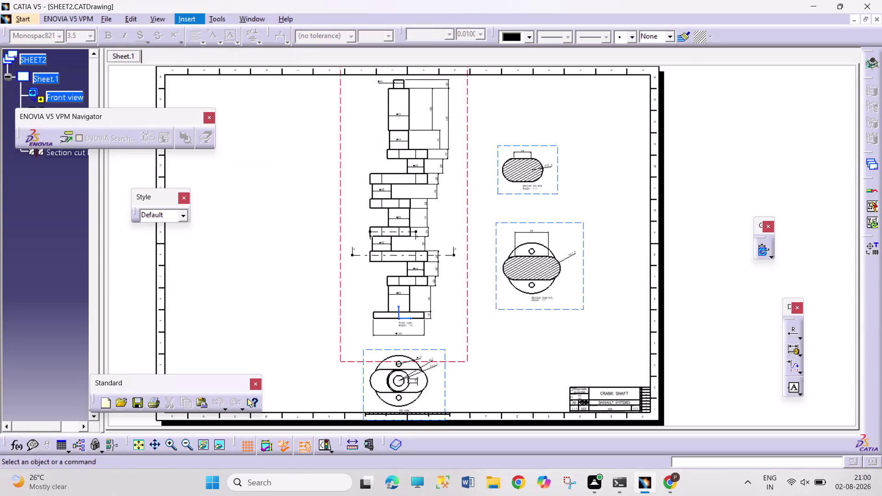
Drag several selection boxes and click around one area of the crankshaft drawing sheet.
drag(712, 92, 742, 168)
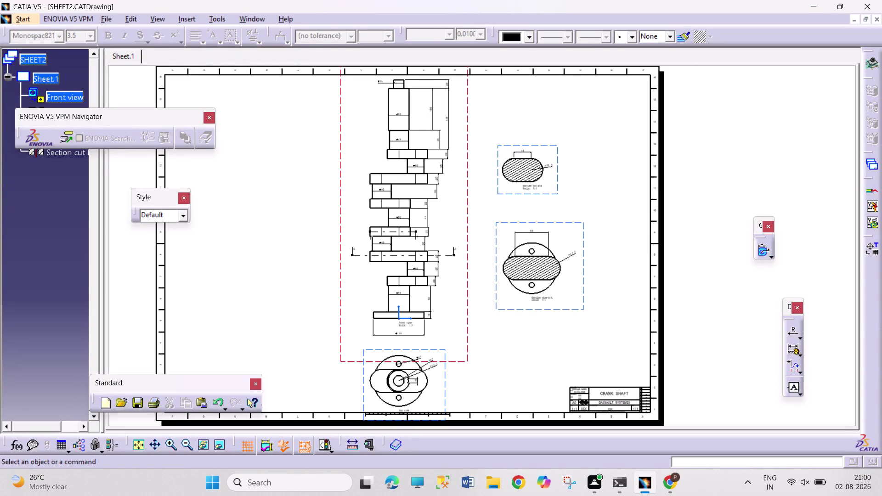
drag(713, 104, 763, 159)
drag(715, 102, 771, 172)
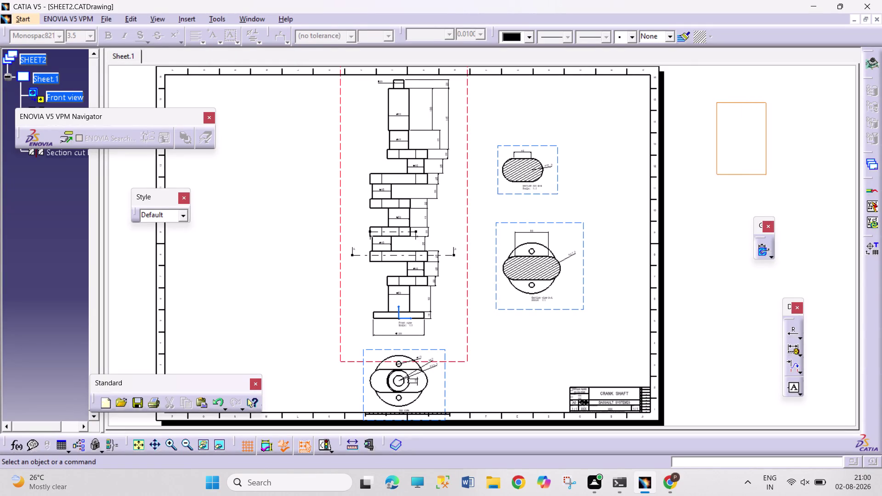
drag(722, 108, 772, 167)
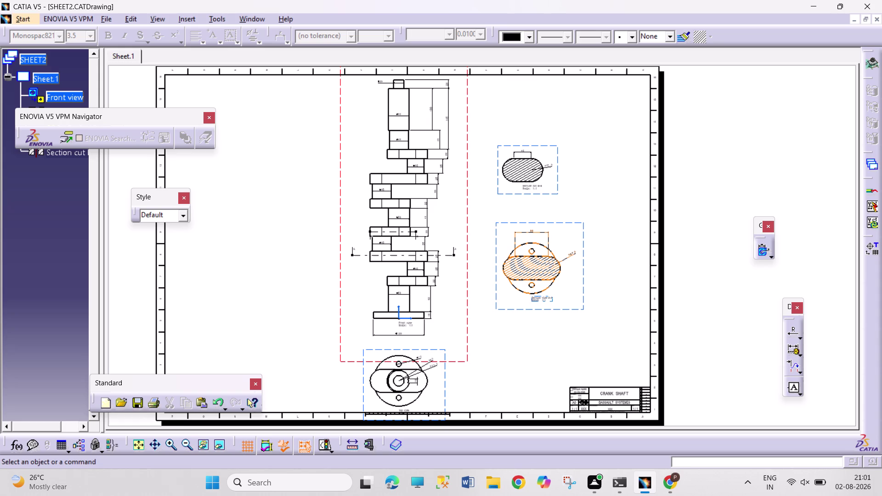
drag(710, 96, 794, 154)
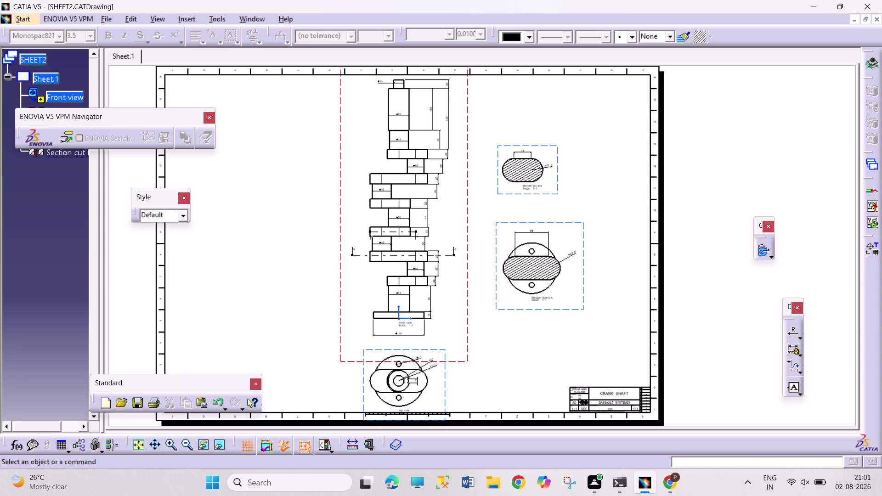
click(755, 147)
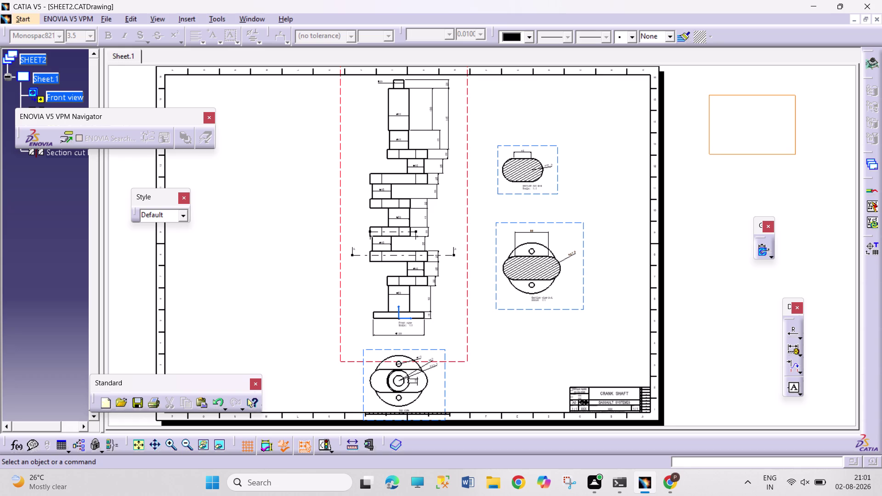
click(717, 119)
click(748, 120)
click(606, 125)
drag(608, 117, 645, 157)
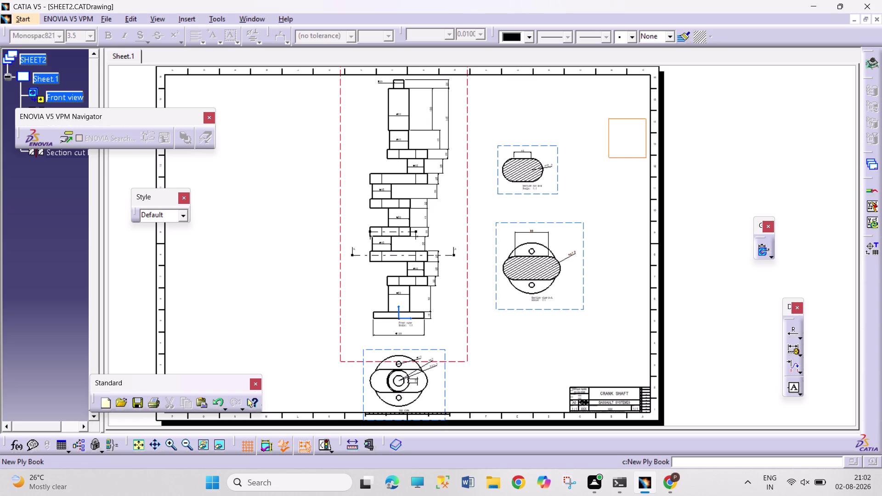
drag(726, 123, 739, 167)
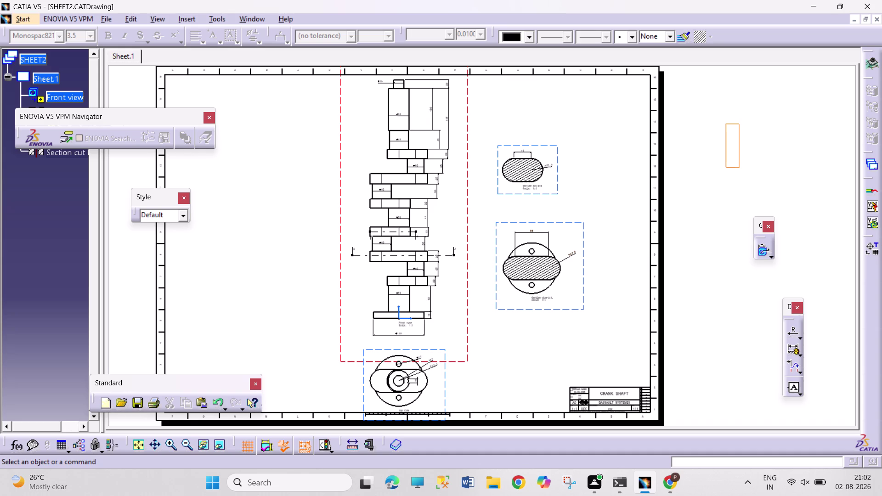
click(818, 148)
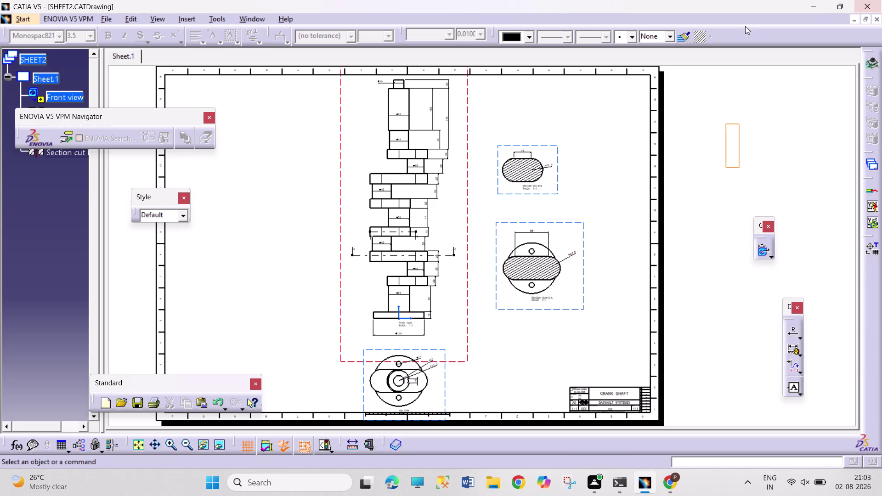
Sweep a final burst of selection boxes over the sheet, then switch to File Explorer.
drag(740, 113, 751, 181)
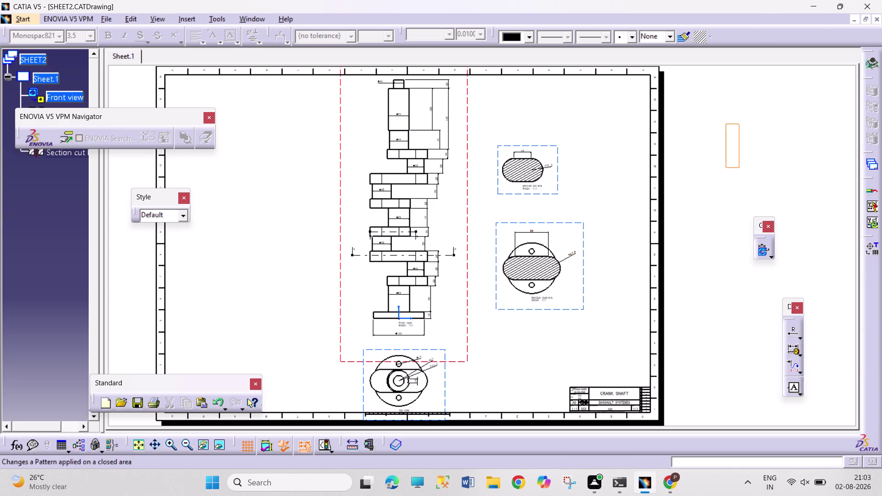
drag(751, 181, 773, 179)
drag(719, 119, 817, 175)
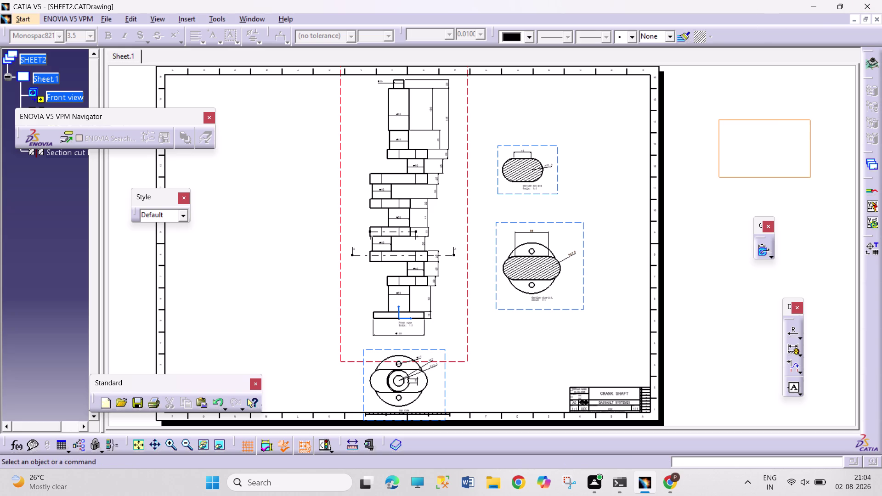
drag(724, 116, 797, 182)
drag(730, 114, 801, 173)
drag(711, 136, 759, 166)
drag(697, 125, 714, 165)
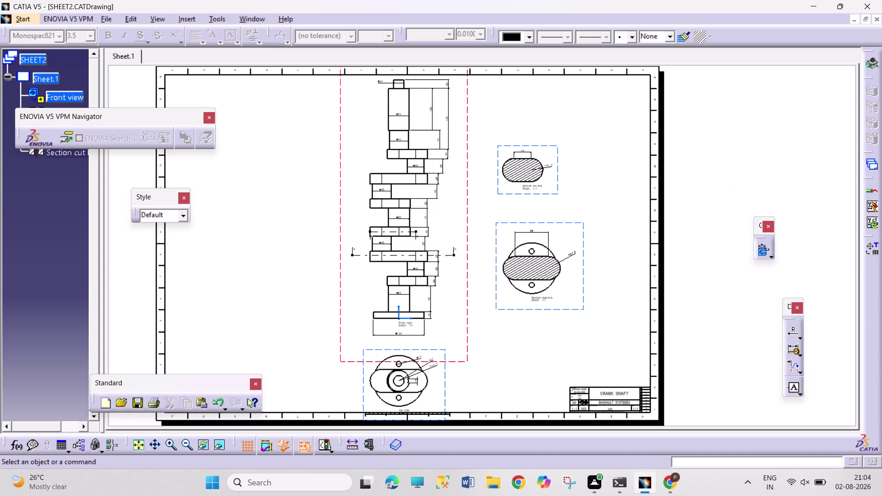
drag(715, 164, 759, 171)
drag(698, 117, 710, 162)
drag(710, 162, 758, 181)
drag(727, 82, 764, 168)
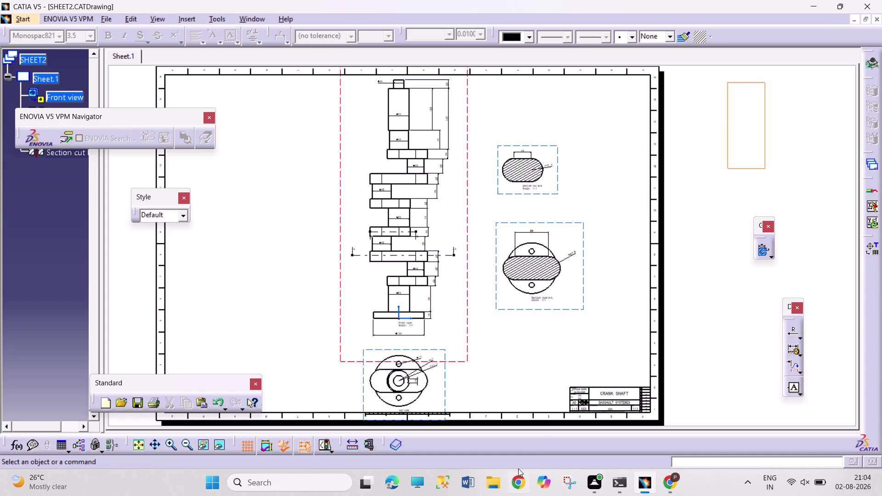
click(495, 478)
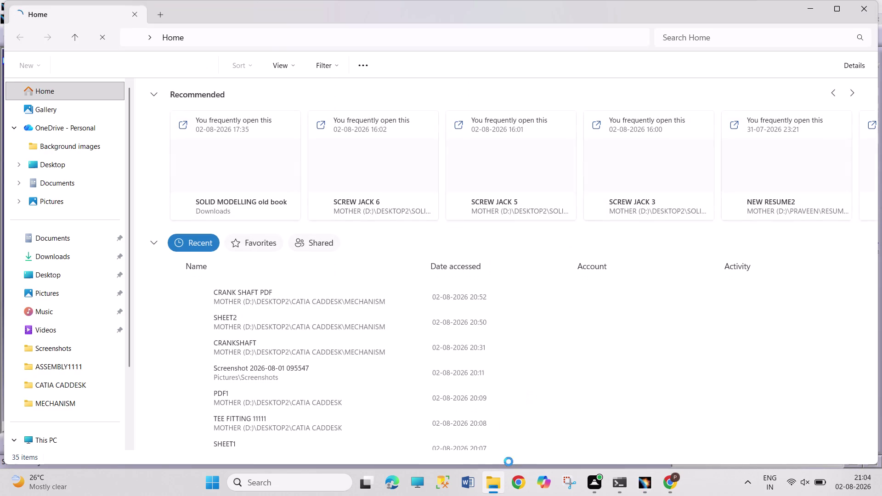
Open CRANK SHAFT PDF from File Explorer's Recent list under Home.
double_click(318, 289)
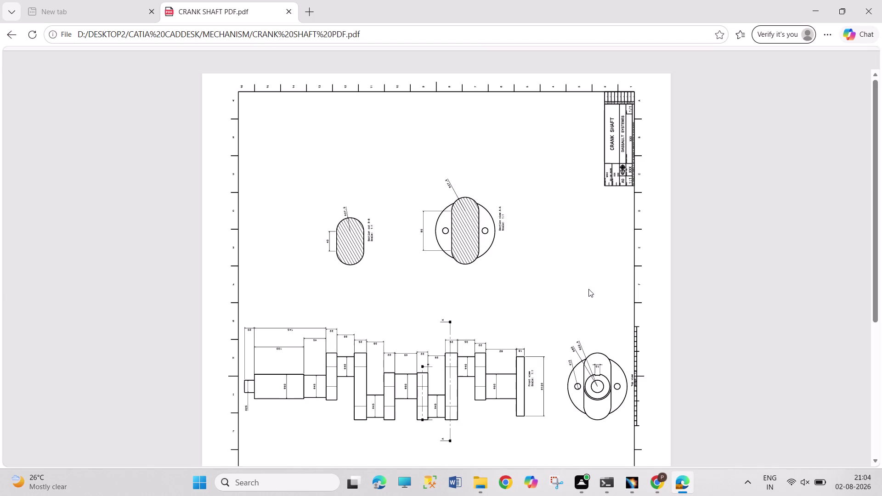
Scroll through the crankshaft PDF, zoom in on the page, then close its tab.
scroll(down, 3)
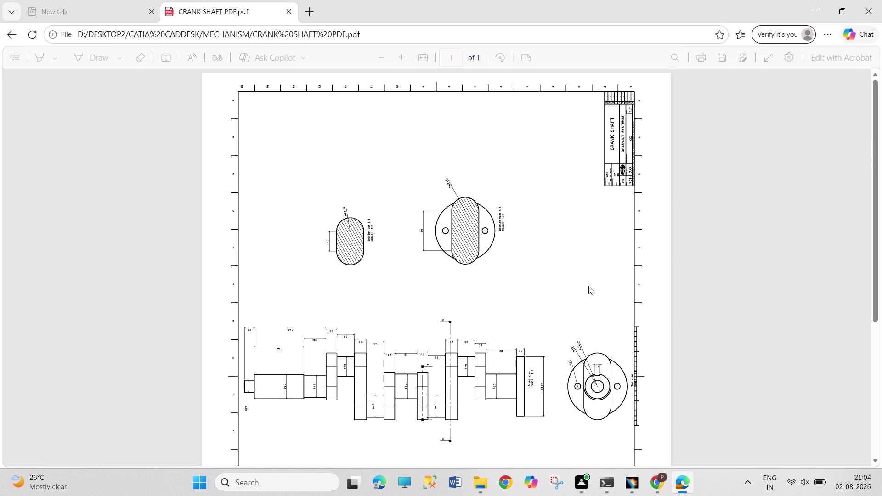
scroll(down, 3)
scroll(down, 3)
scroll(up, 3)
scroll(up, 3)
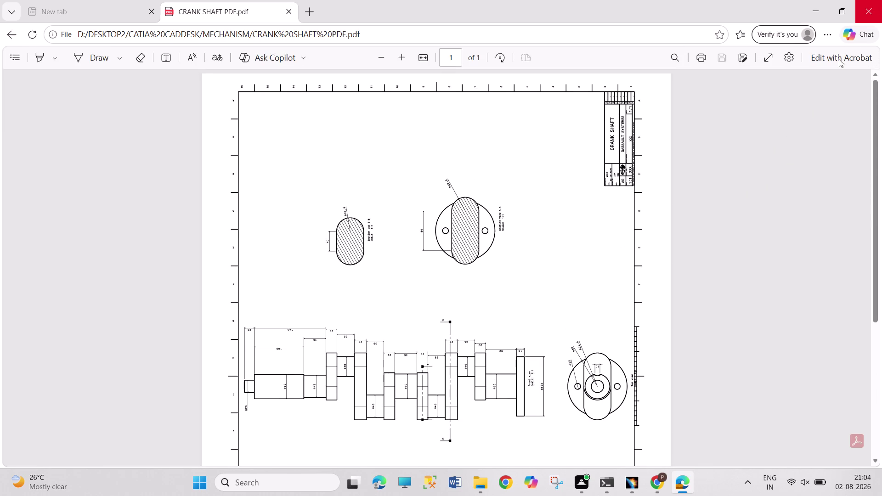
click(425, 55)
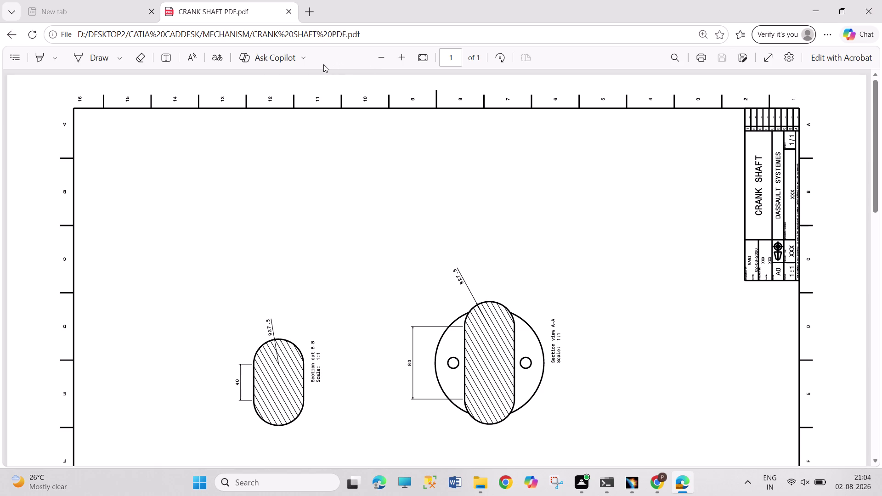
click(286, 10)
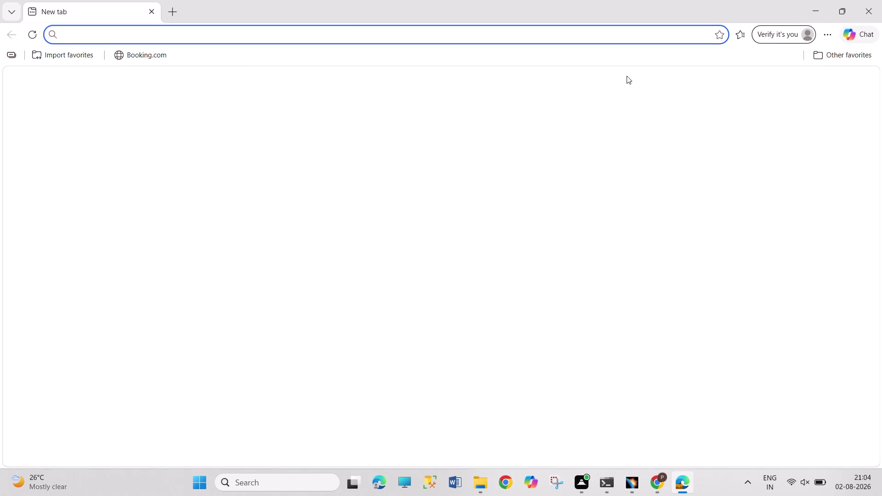
Close the Chrome crankshaft Wikipedia window via File Explorer and return to the CATIA drawing.
click(865, 6)
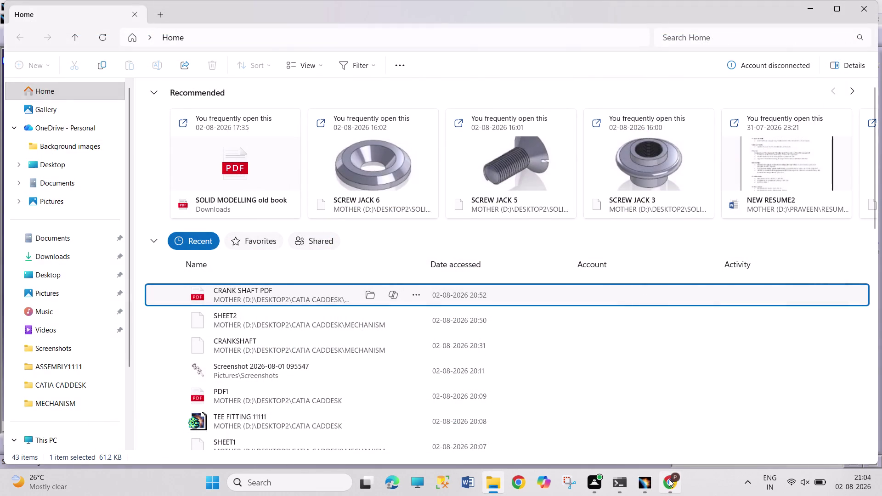
click(668, 475)
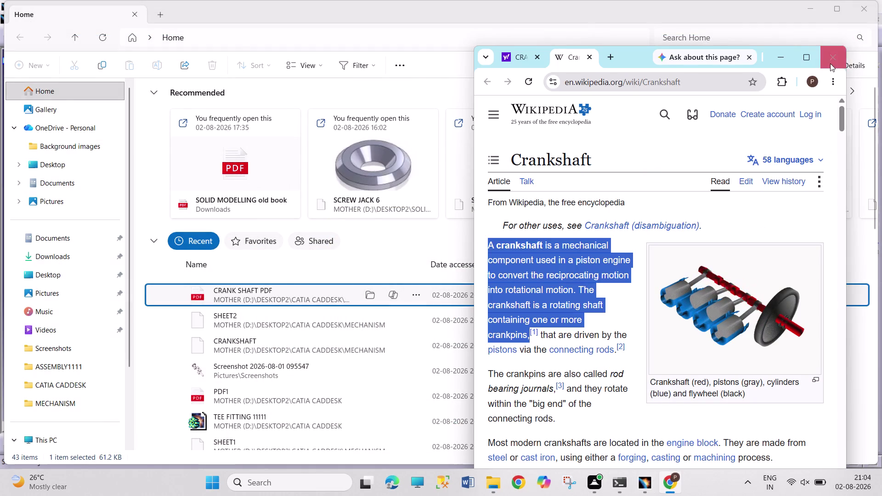
click(829, 63)
click(657, 490)
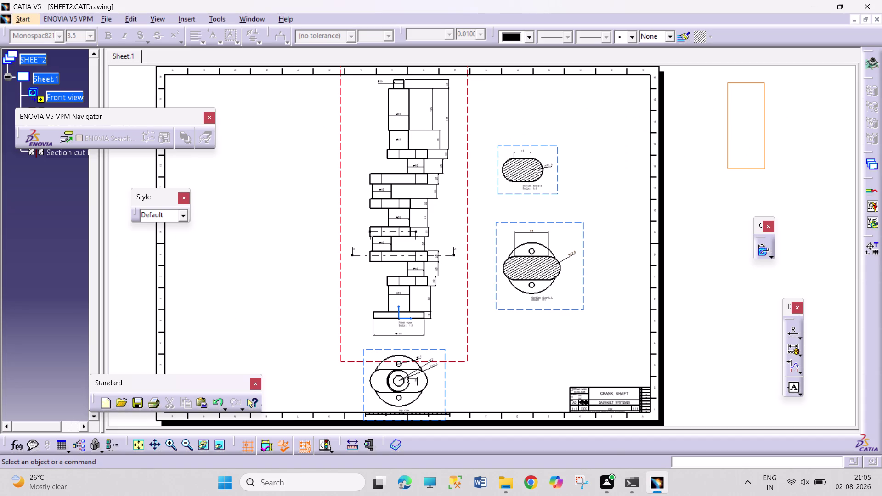
click(737, 165)
drag(737, 166, 758, 173)
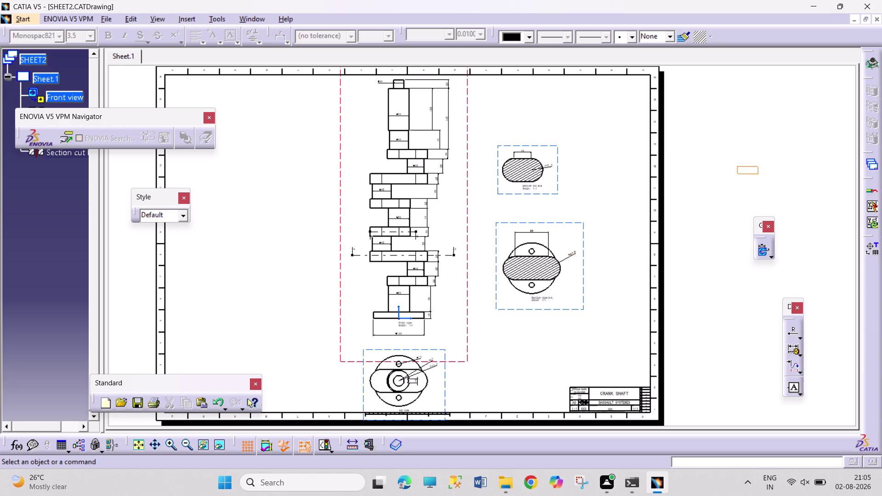
drag(758, 174, 789, 259)
drag(789, 259, 839, 334)
drag(839, 334, 839, 417)
drag(708, 165, 832, 437)
drag(833, 437, 825, 415)
drag(712, 190, 833, 375)
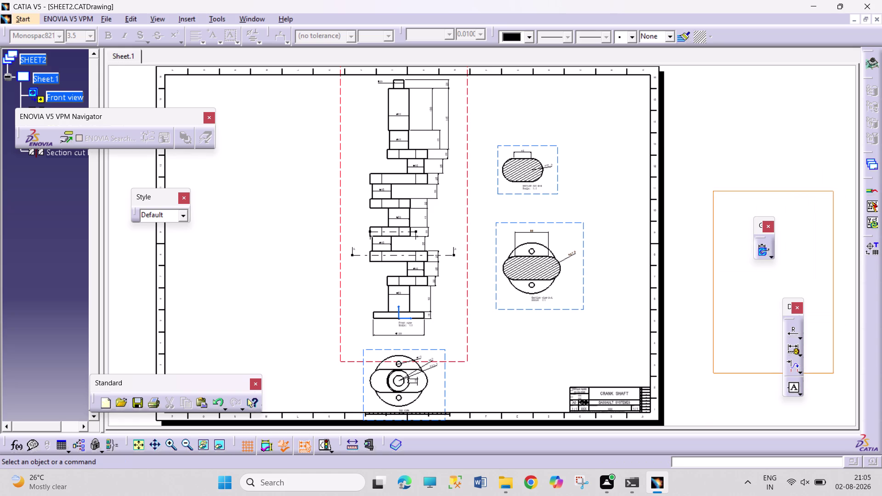
drag(832, 374, 841, 419)
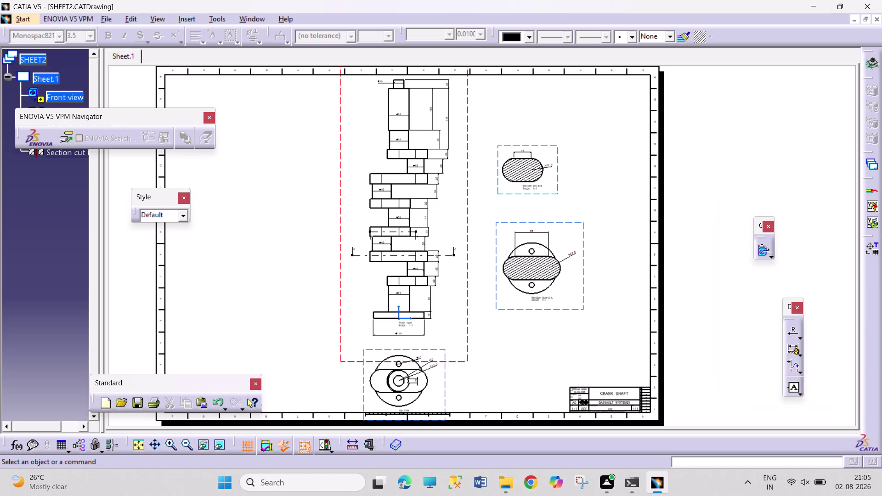
drag(732, 122, 809, 163)
drag(754, 166, 776, 209)
drag(776, 209, 793, 182)
drag(735, 181, 770, 173)
drag(739, 161, 783, 157)
drag(766, 150, 776, 145)
drag(764, 143, 774, 151)
drag(773, 143, 779, 149)
drag(779, 143, 778, 149)
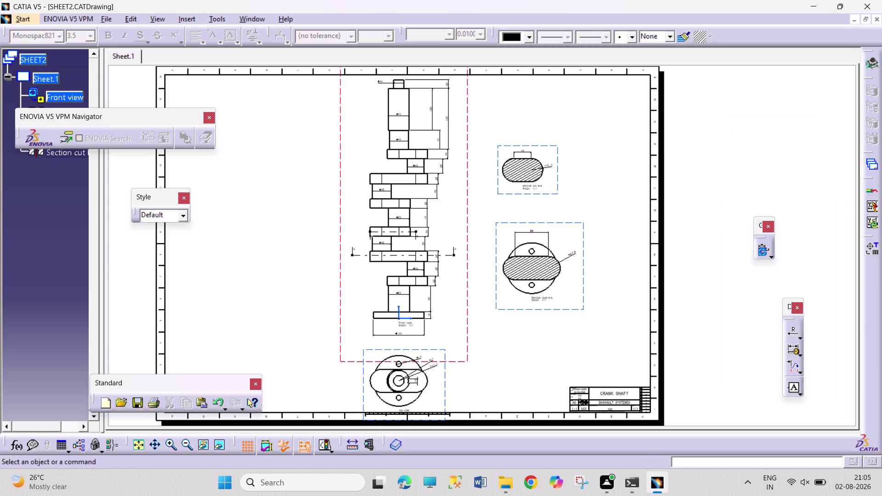
double_click(778, 150)
drag(780, 151, 789, 175)
drag(786, 165, 788, 170)
drag(780, 158, 789, 173)
drag(747, 127, 799, 234)
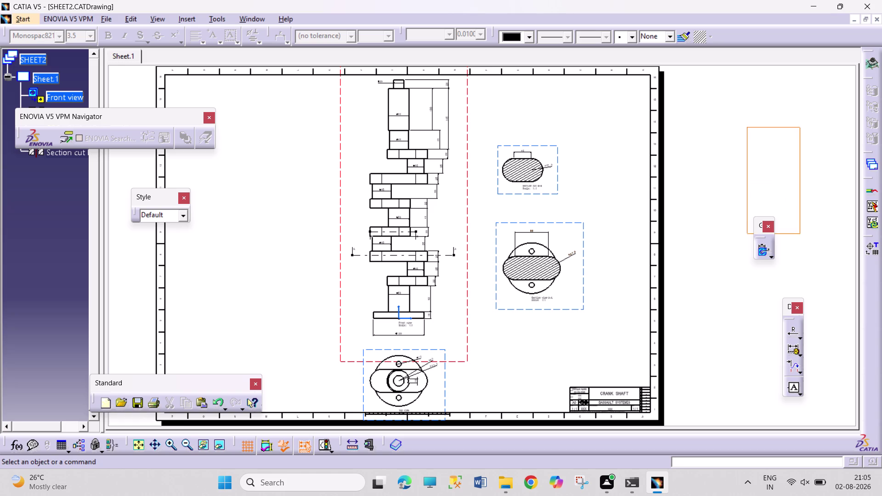
drag(799, 233, 817, 411)
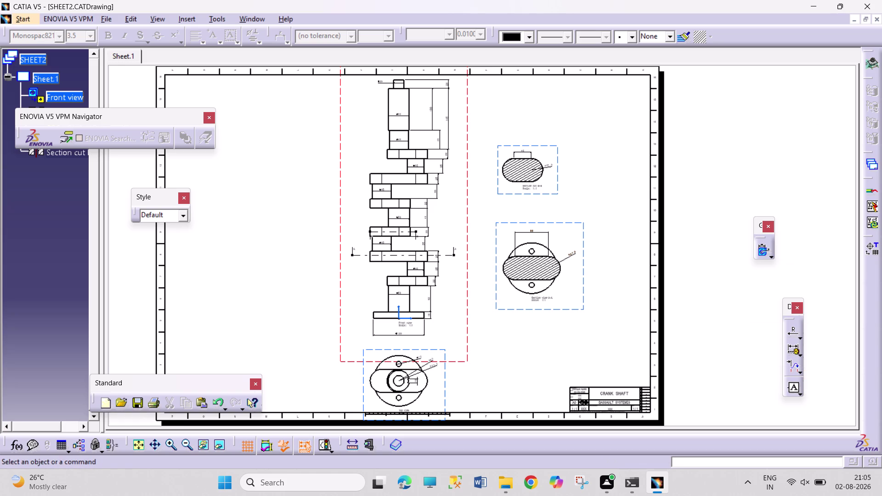